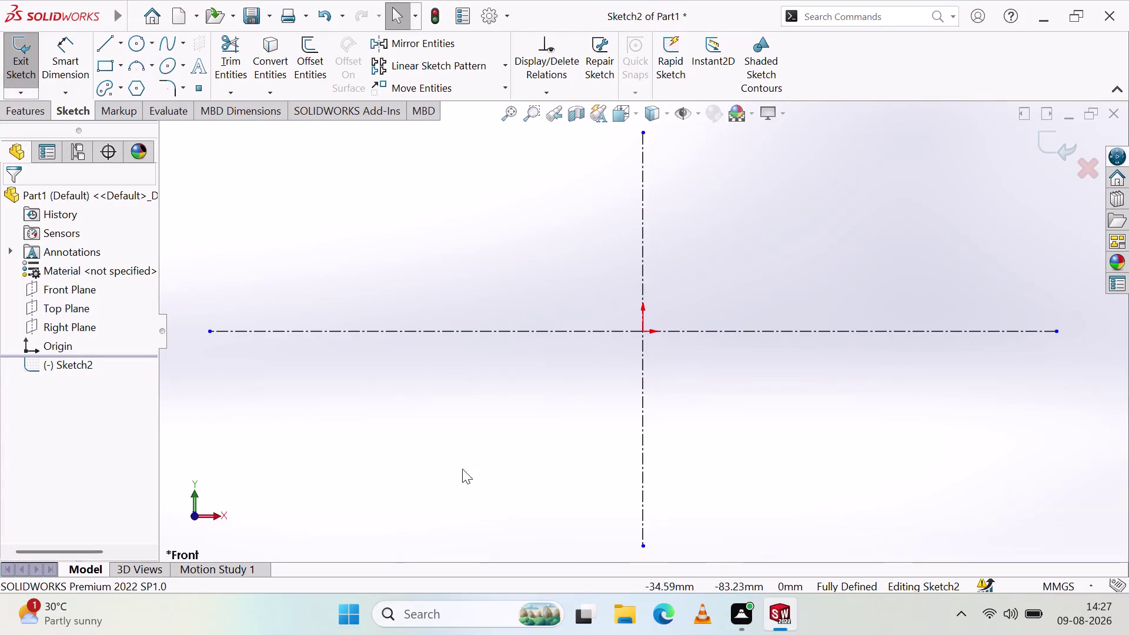
scroll(down, 3)
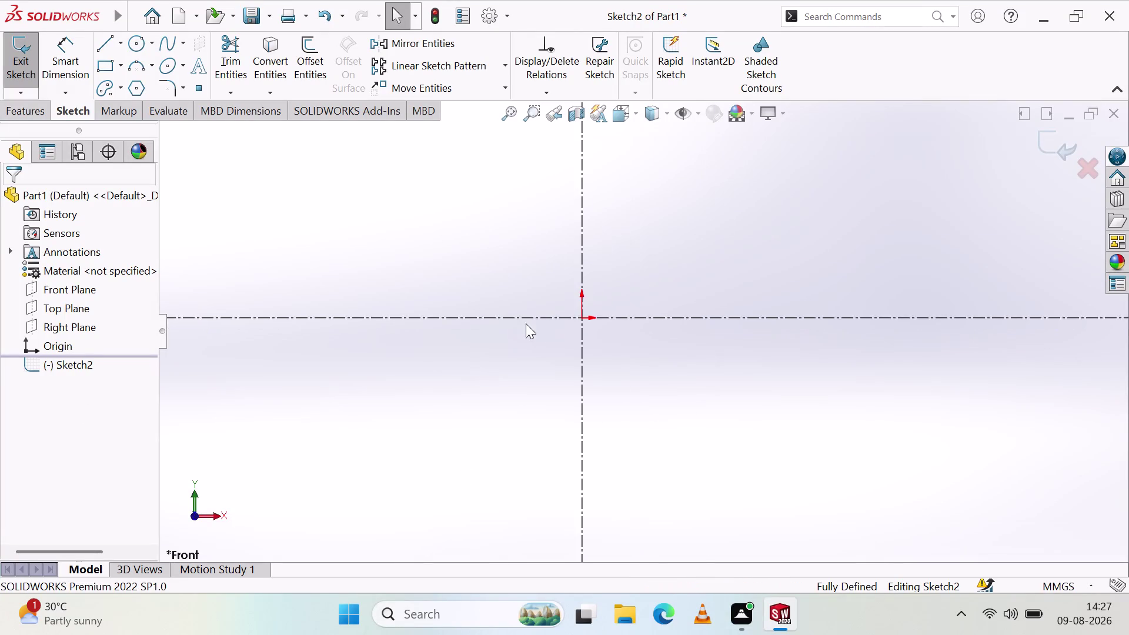
scroll(up, 3)
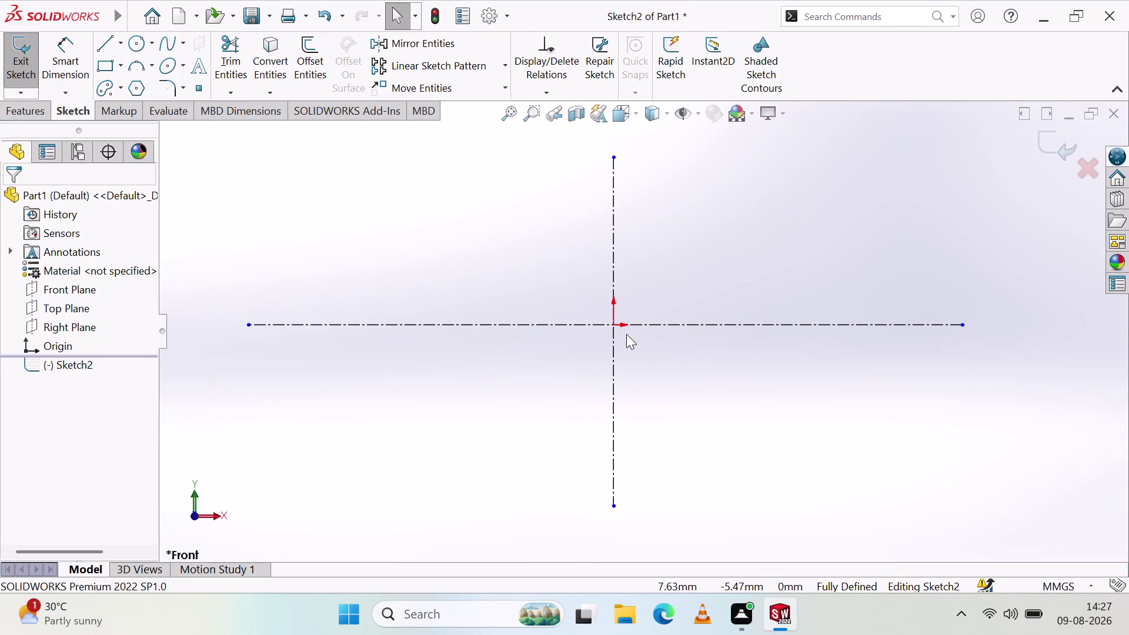